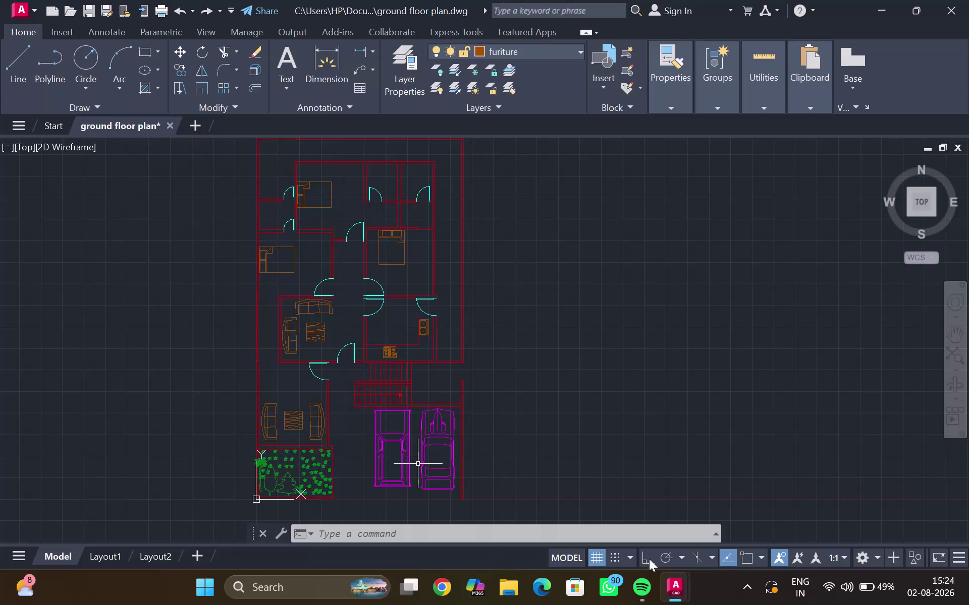
Open the taskbar's hidden icons panel to show background apps, leaving the floor plan unchanged.
click(750, 591)
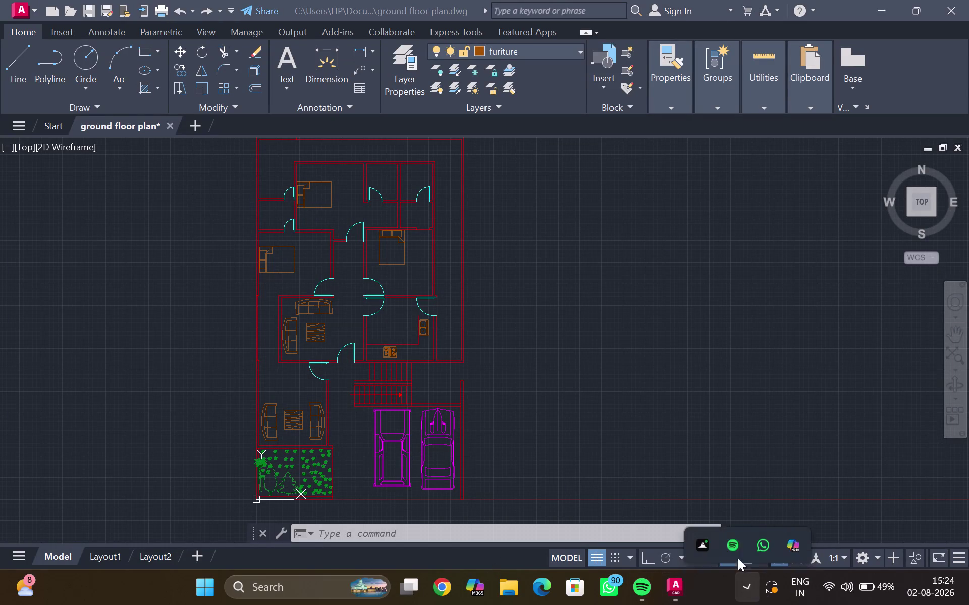